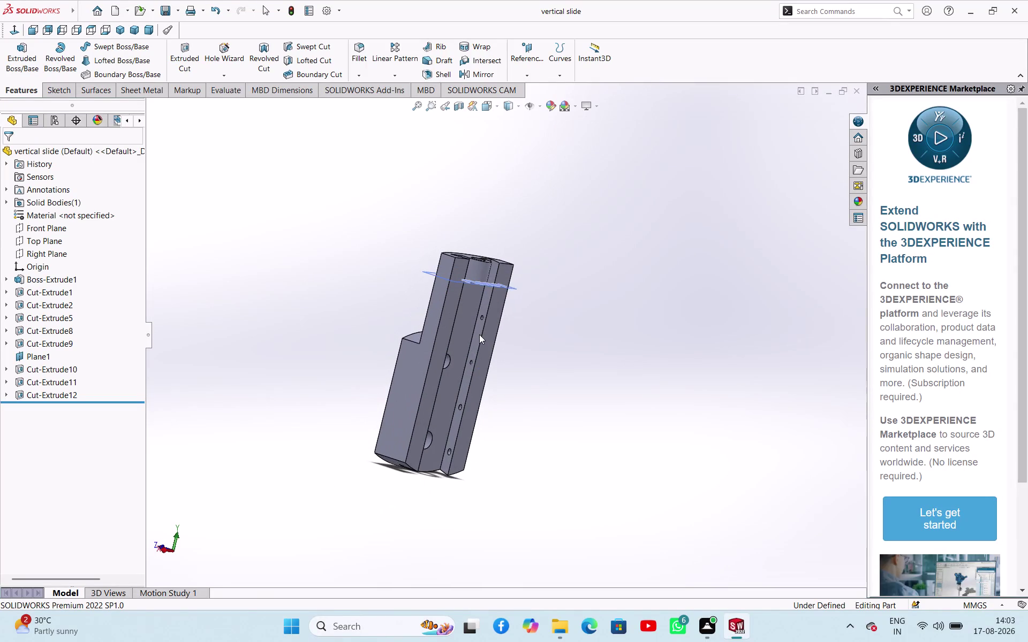
Zoom in on the slide's upper end and start a section view along the front plane.
scroll(down, 3)
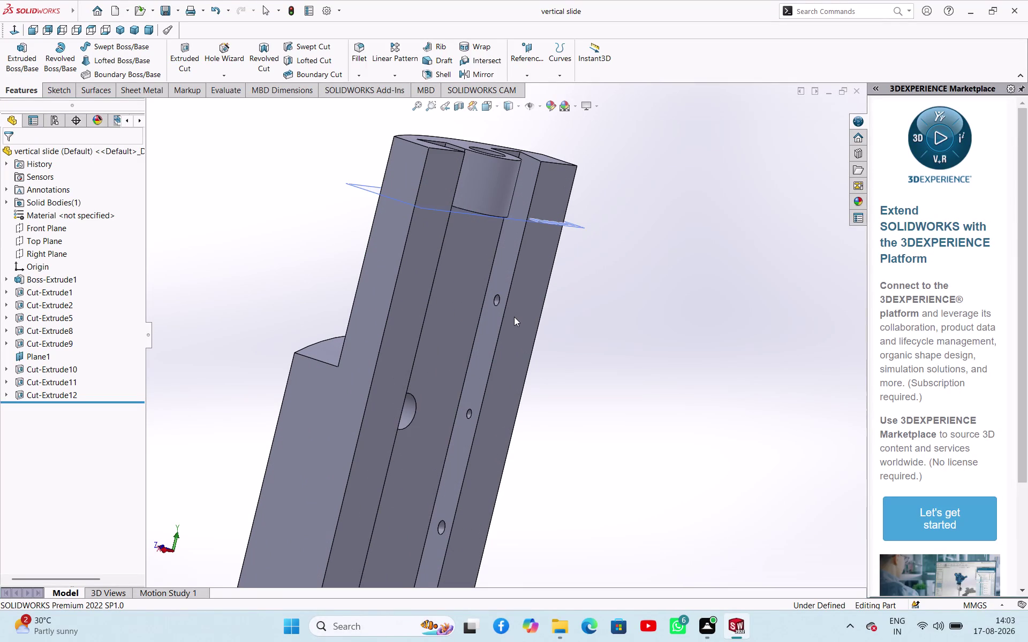
scroll(down, 3)
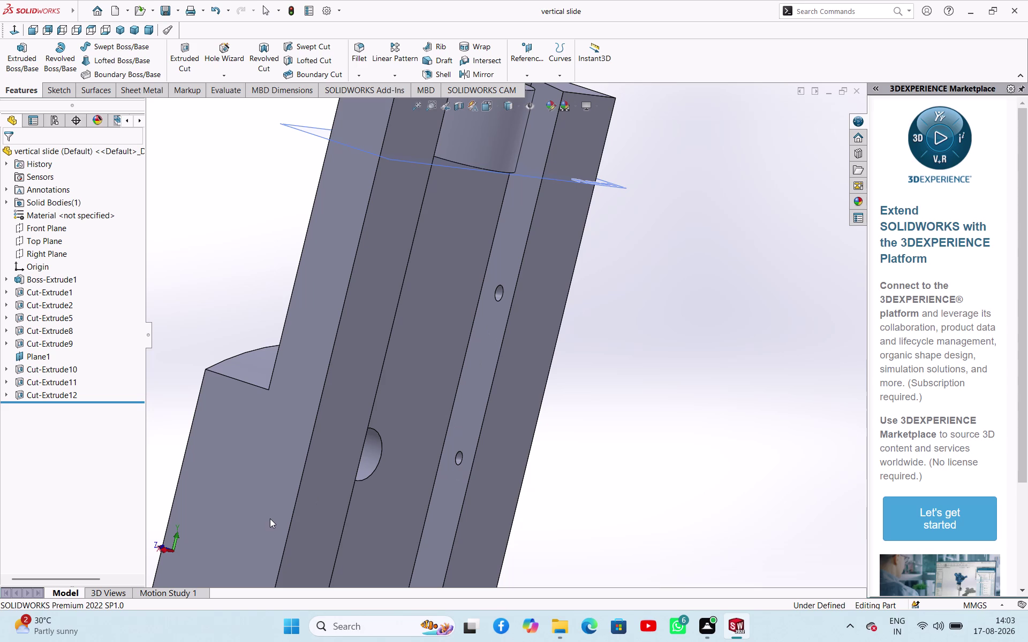
click(465, 107)
scroll(up, 3)
middle_drag(571, 301, 584, 306)
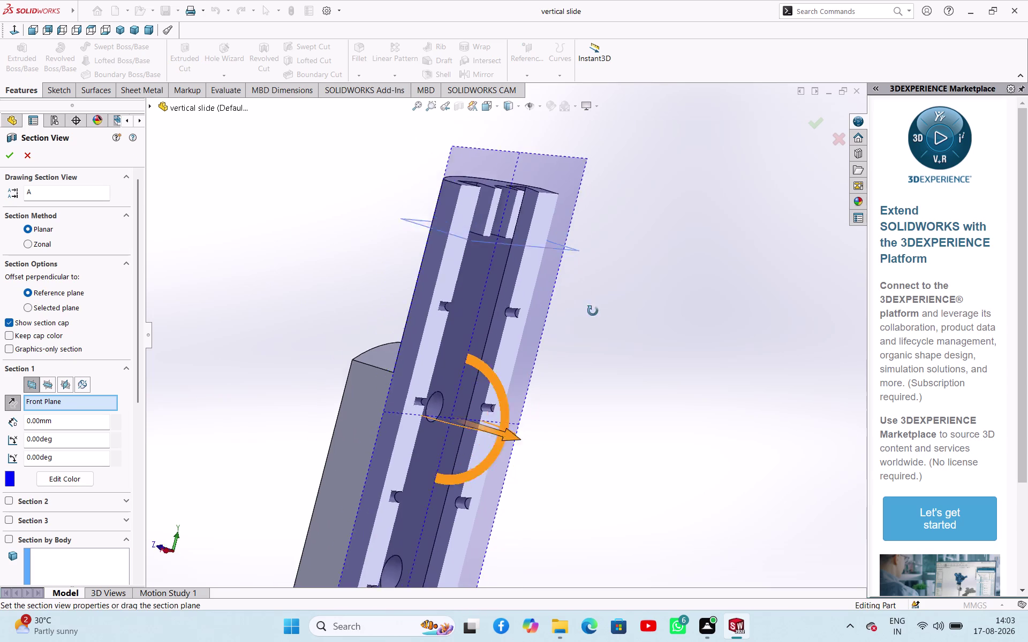
Section the slide along the Top and Right planes, orbiting to inspect the cut interior.
middle_drag(584, 305, 612, 337)
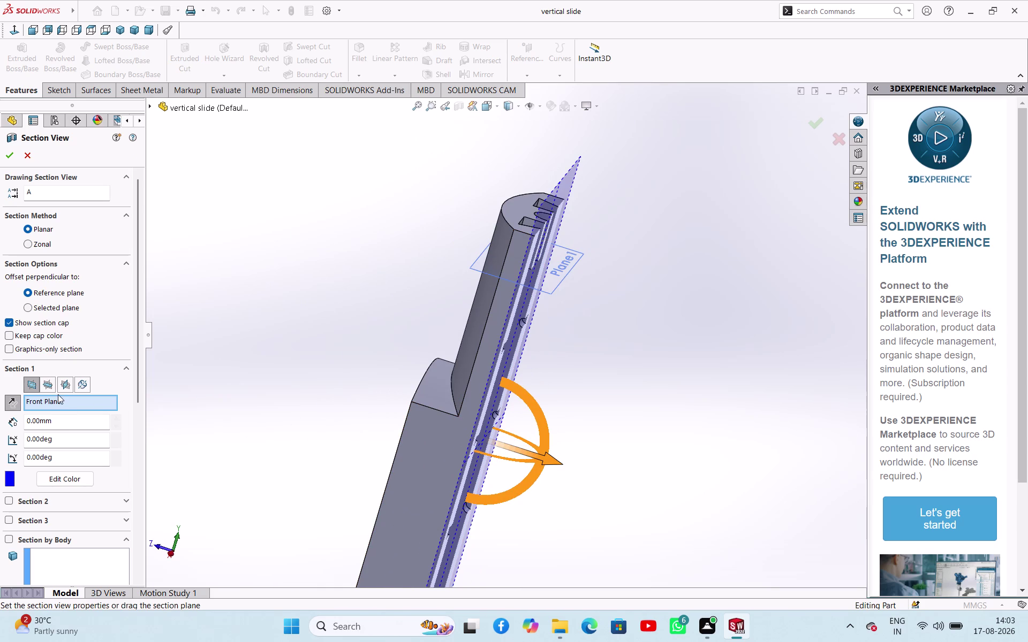
click(51, 386)
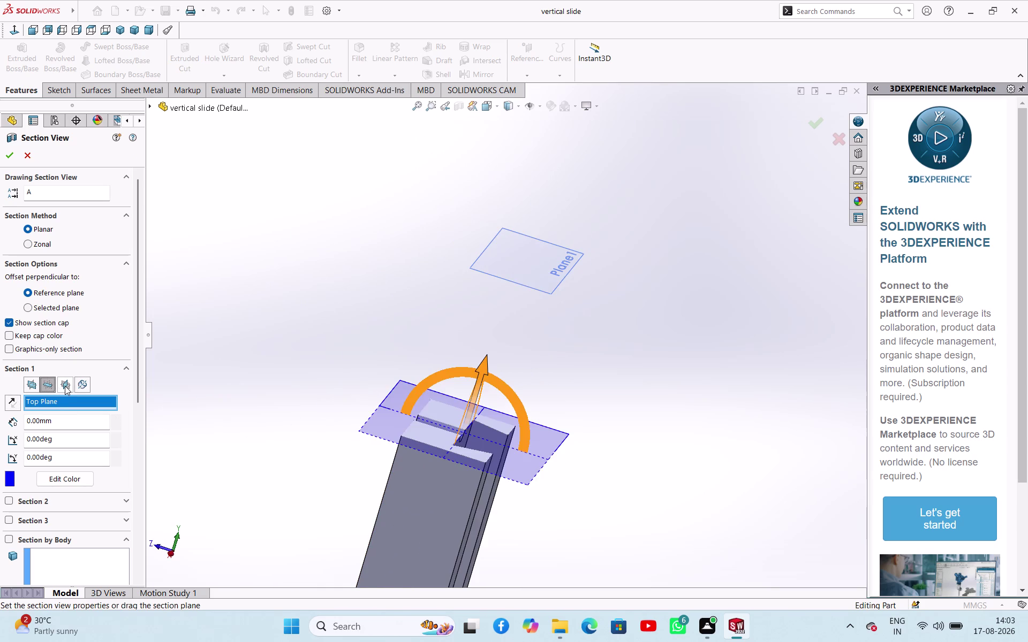
click(65, 386)
scroll(up, 3)
middle_drag(600, 395, 625, 388)
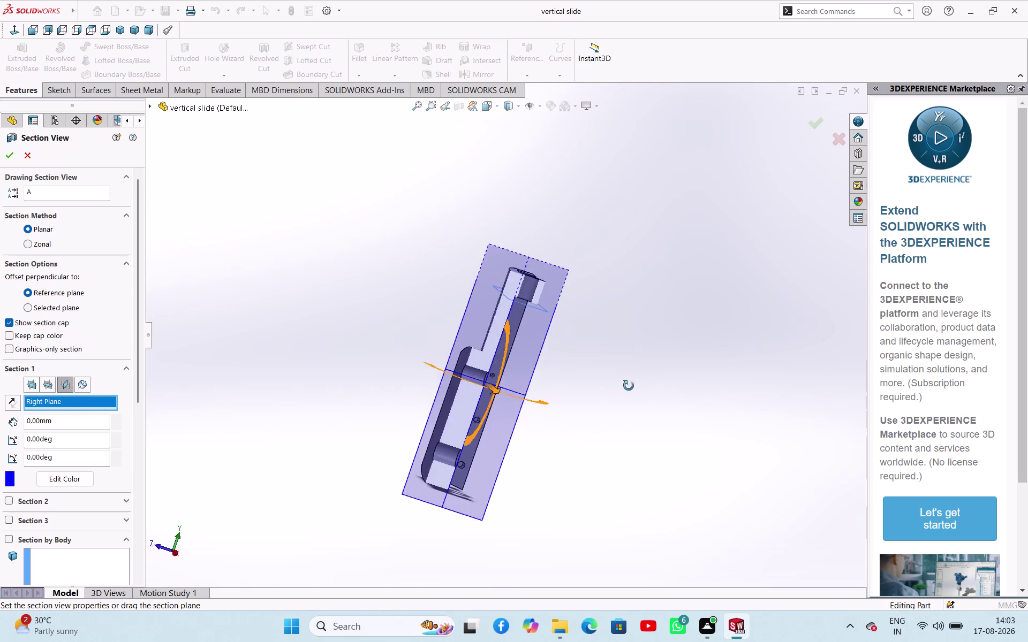
middle_drag(625, 388, 587, 358)
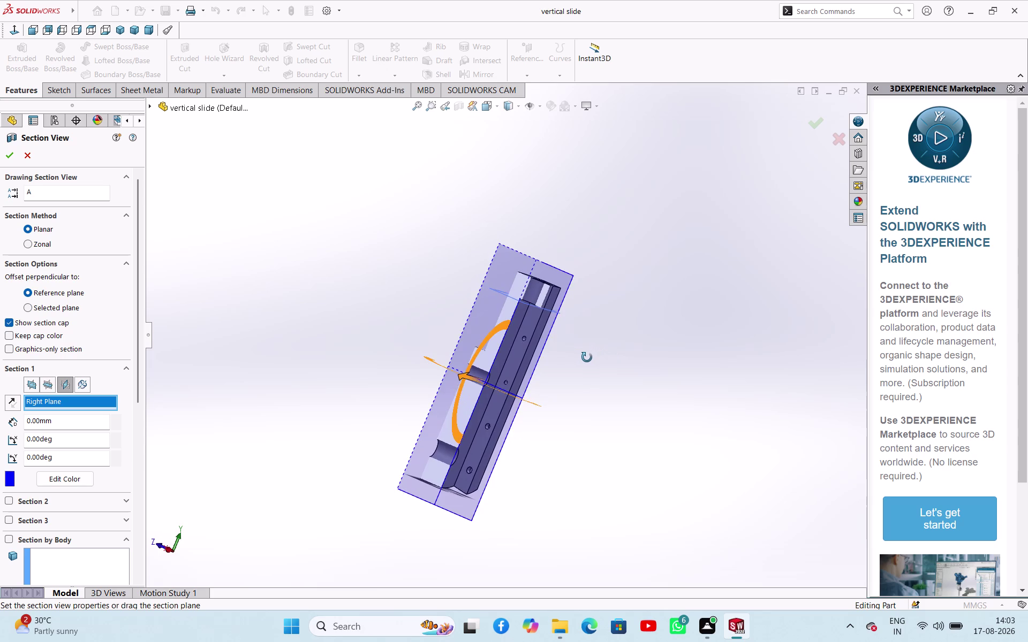
middle_drag(586, 358, 581, 360)
Cancel the section view so the slide is shown whole again.
key(Escape)
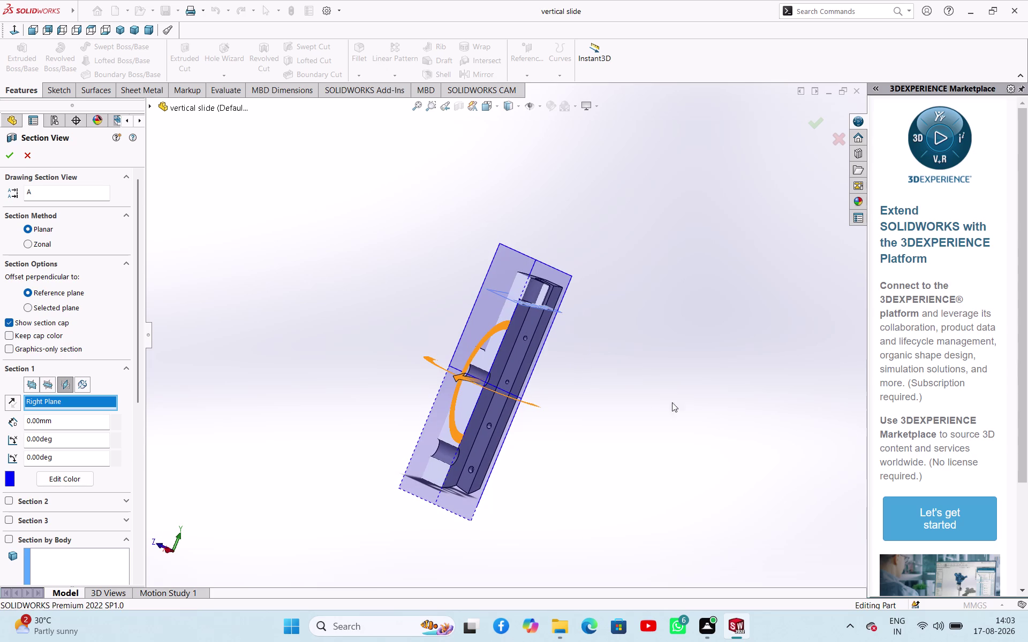
key(Escape)
click(372, 262)
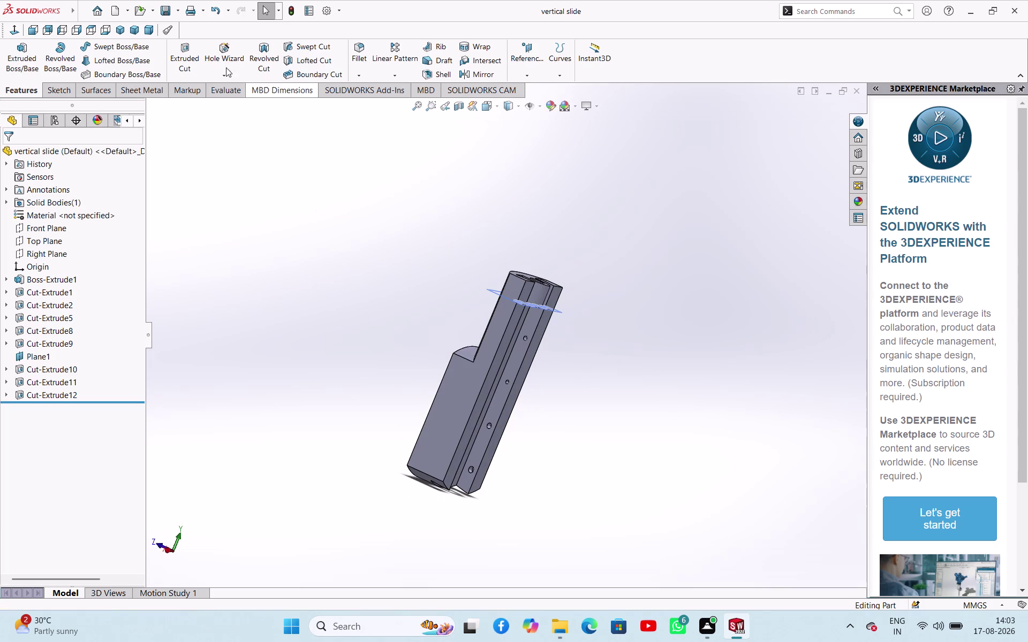
Orient the slide to the Front view and set the display style to Hidden Lines Visible.
click(35, 31)
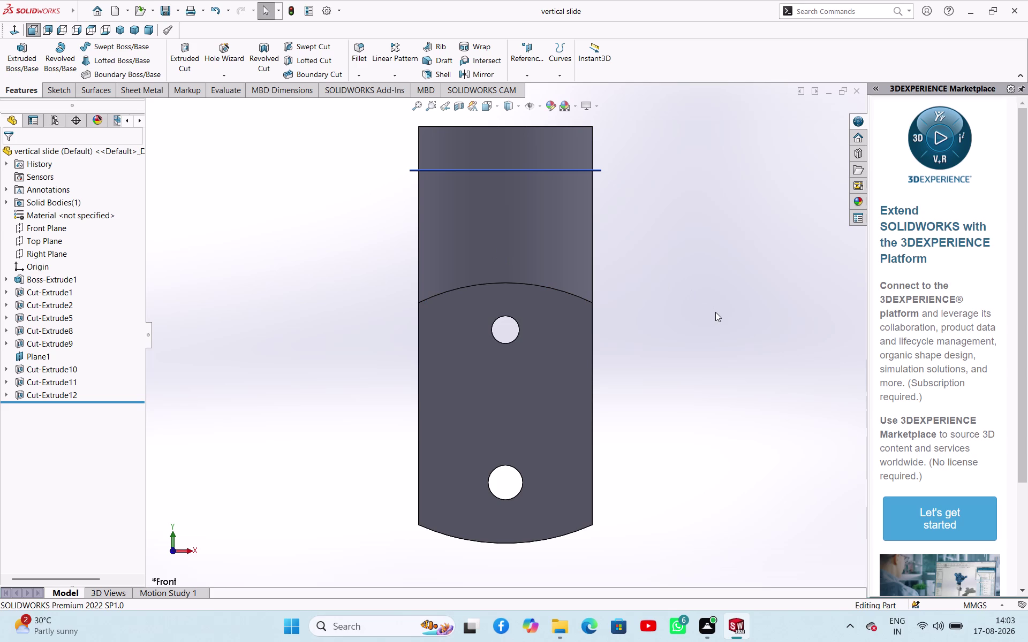
click(496, 104)
click(740, 271)
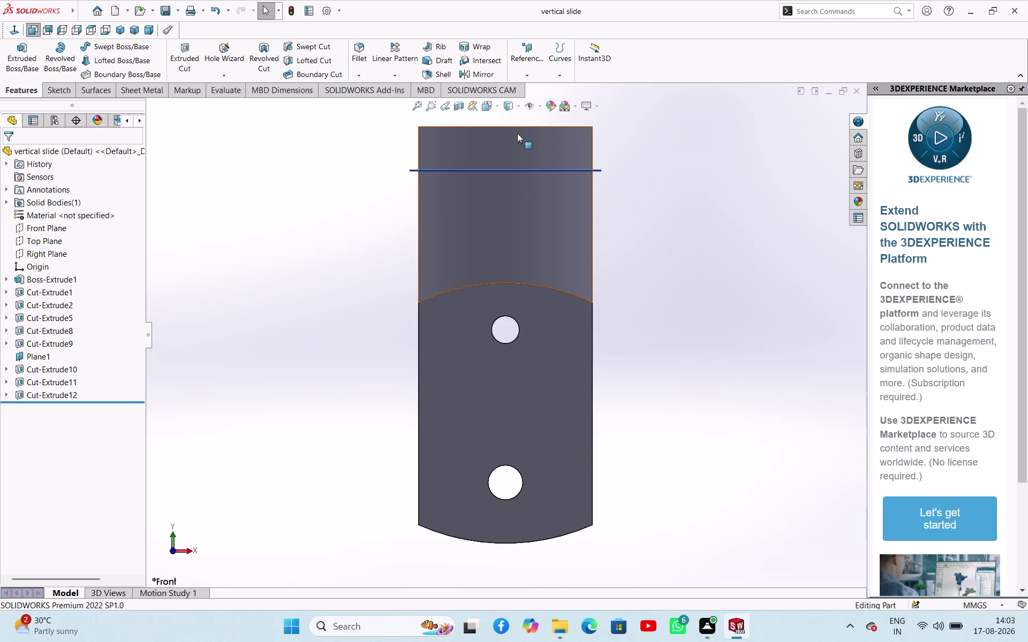
click(519, 106)
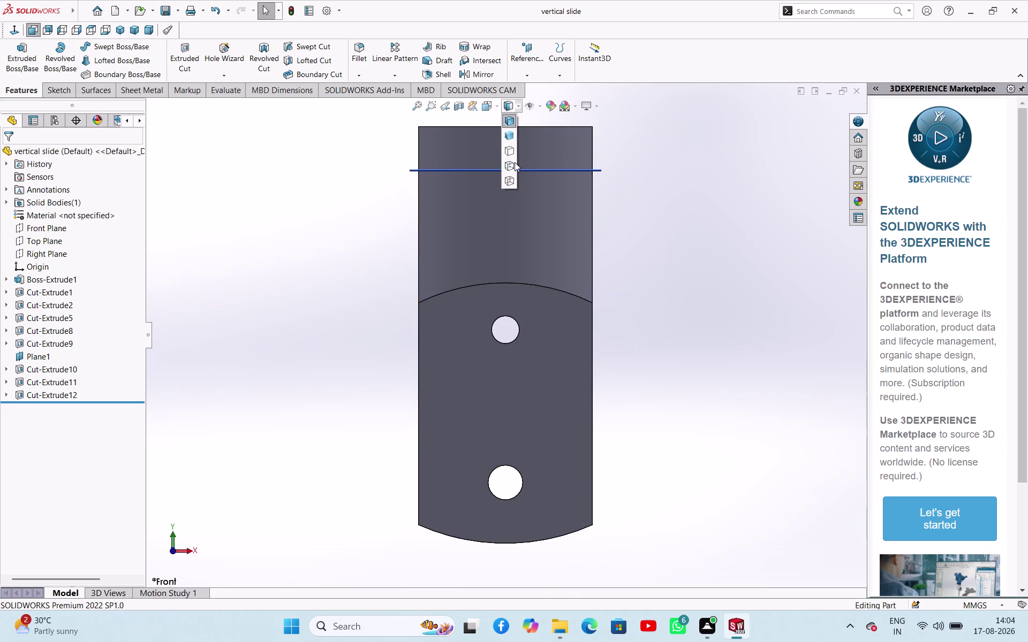
click(515, 162)
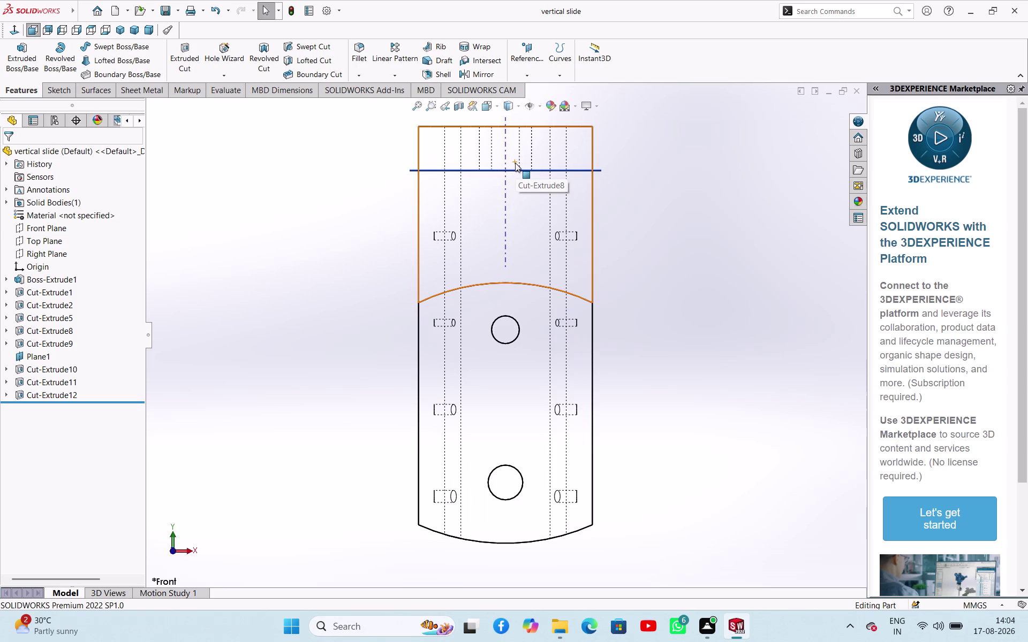